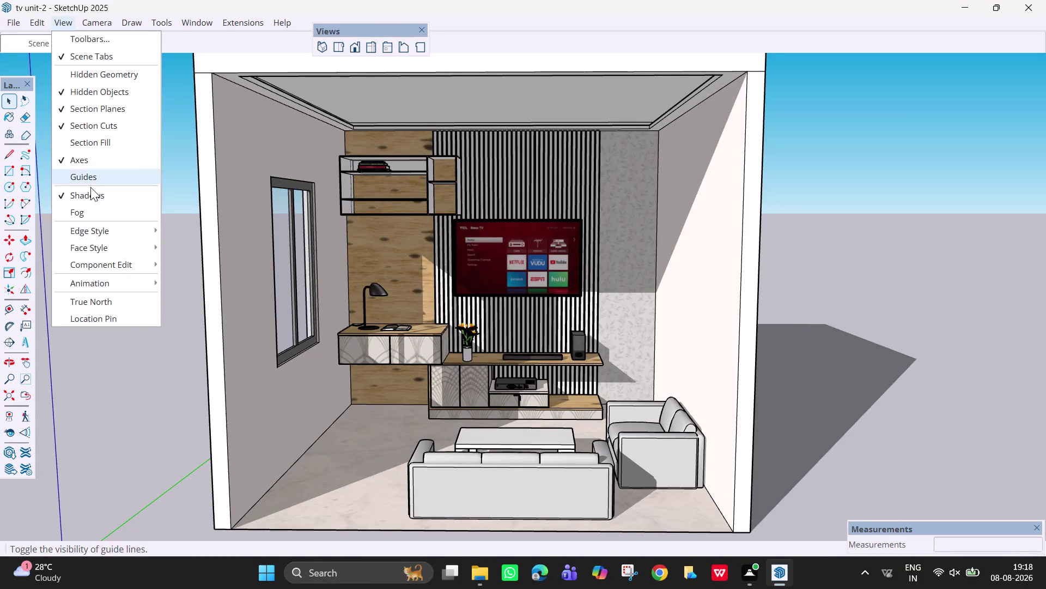
Switch fog and shadows off in the living-room view from the View menu.
click(95, 204)
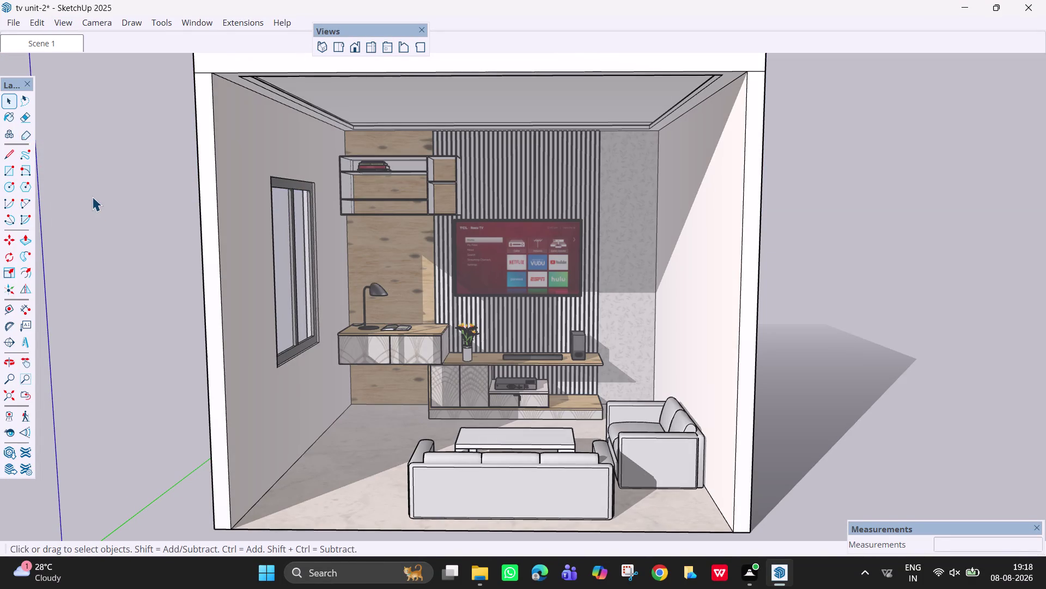
click(88, 21)
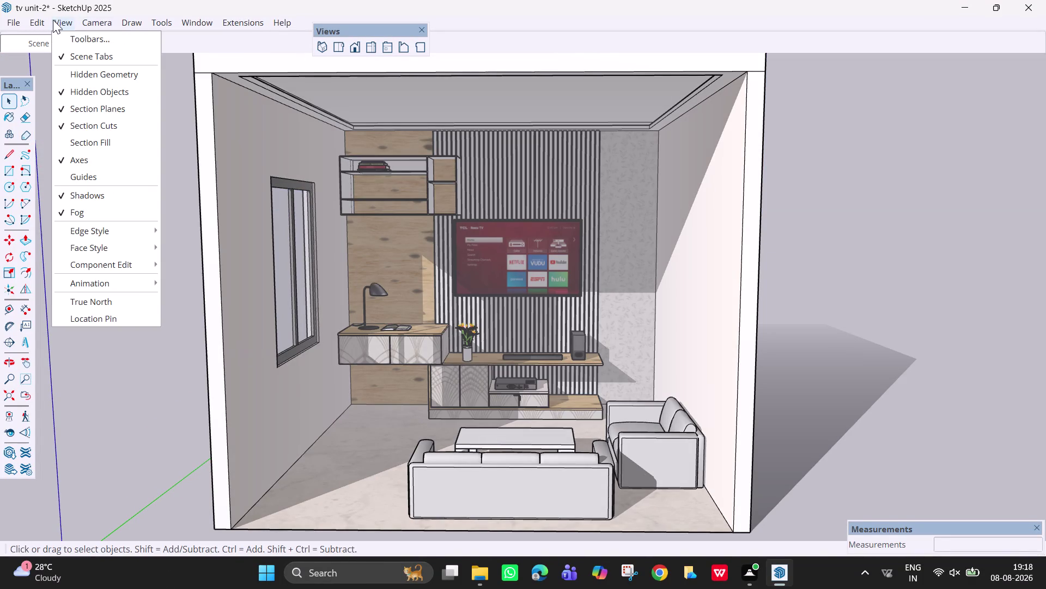
click(86, 209)
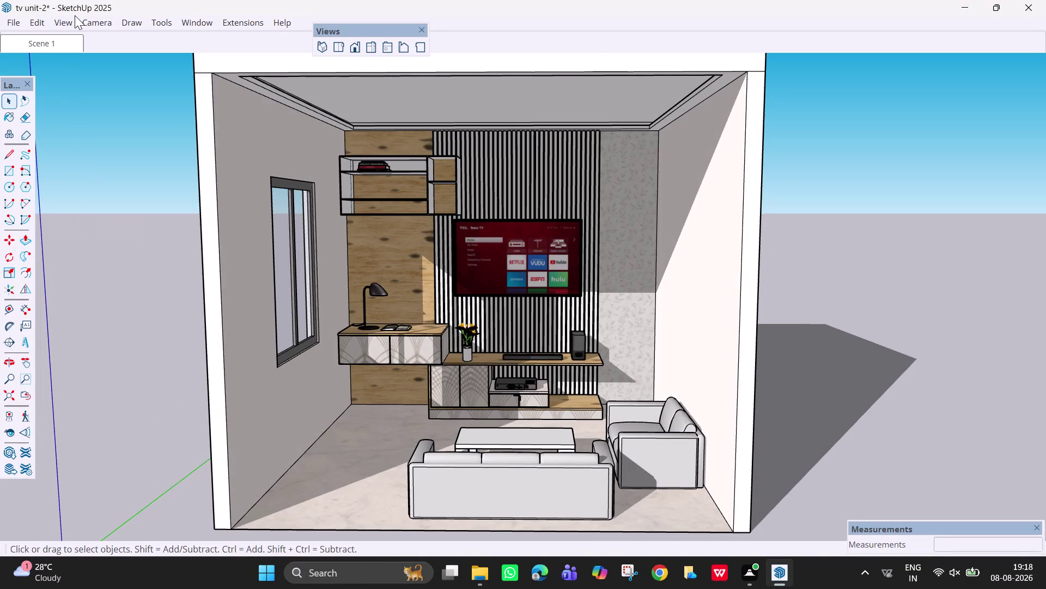
click(67, 23)
click(98, 200)
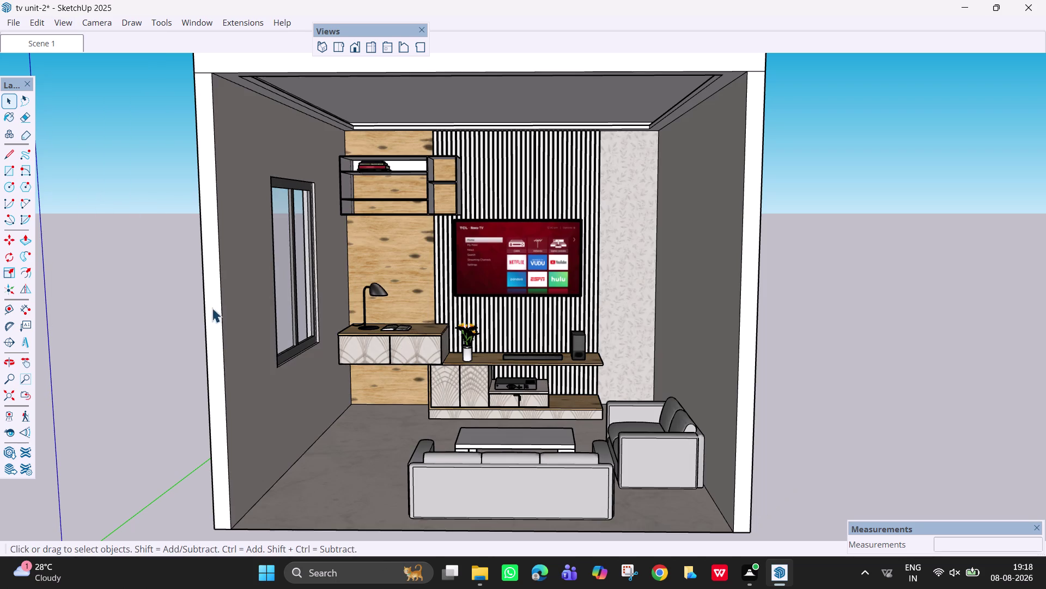
click(63, 27)
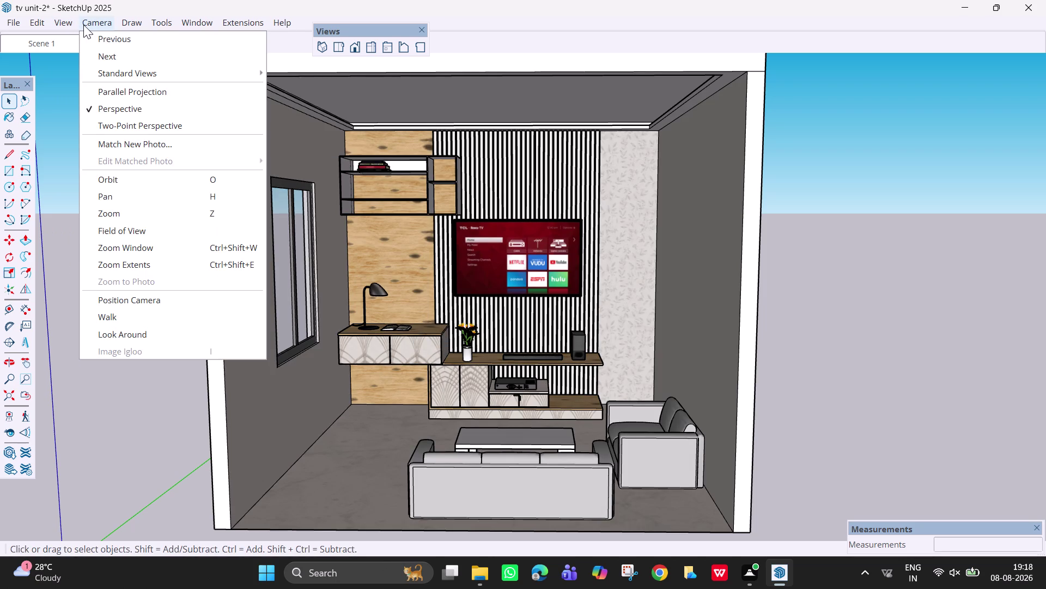
Use parallel projection and orbit until the TV wall is a level front elevation.
click(127, 92)
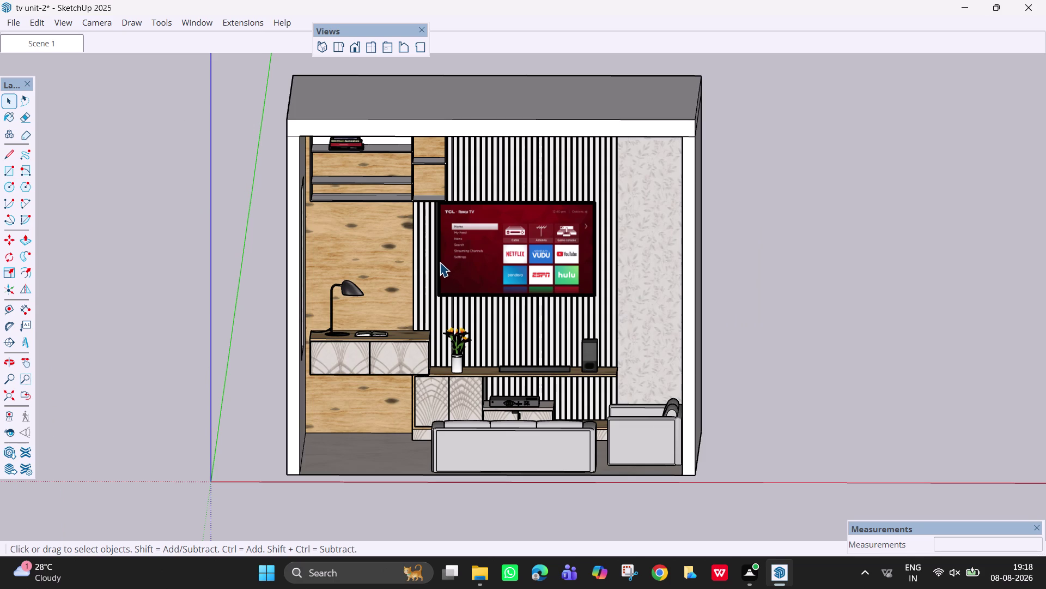
middle_drag(440, 262, 440, 261)
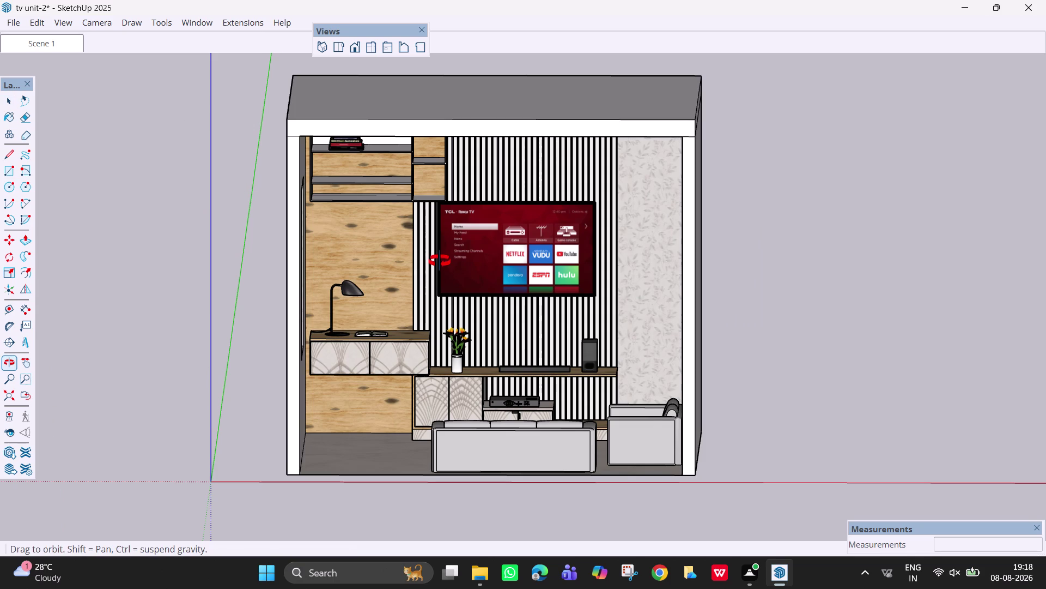
middle_drag(439, 261, 441, 234)
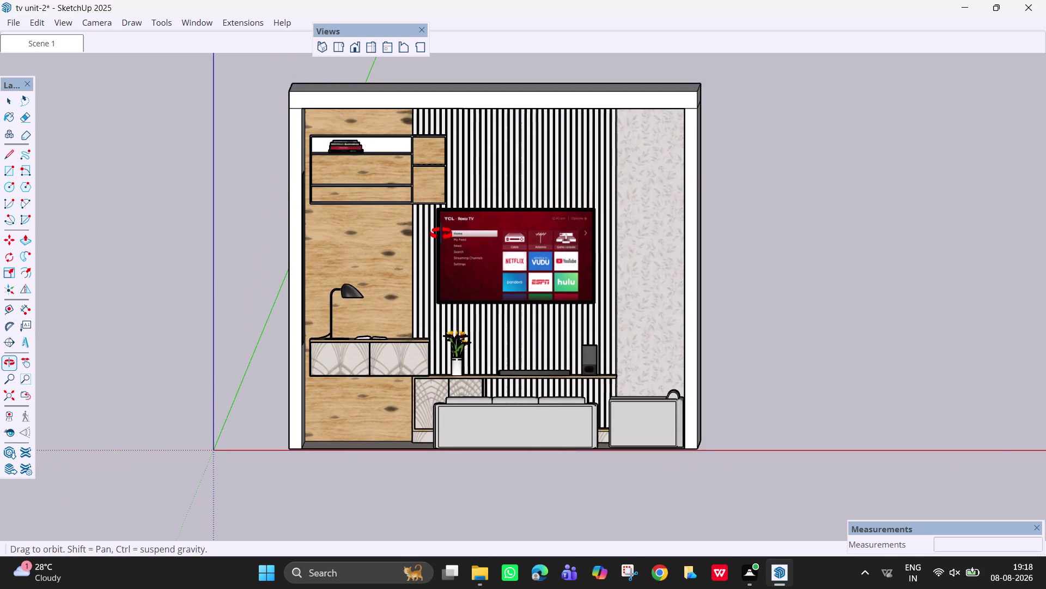
middle_drag(442, 234, 441, 244)
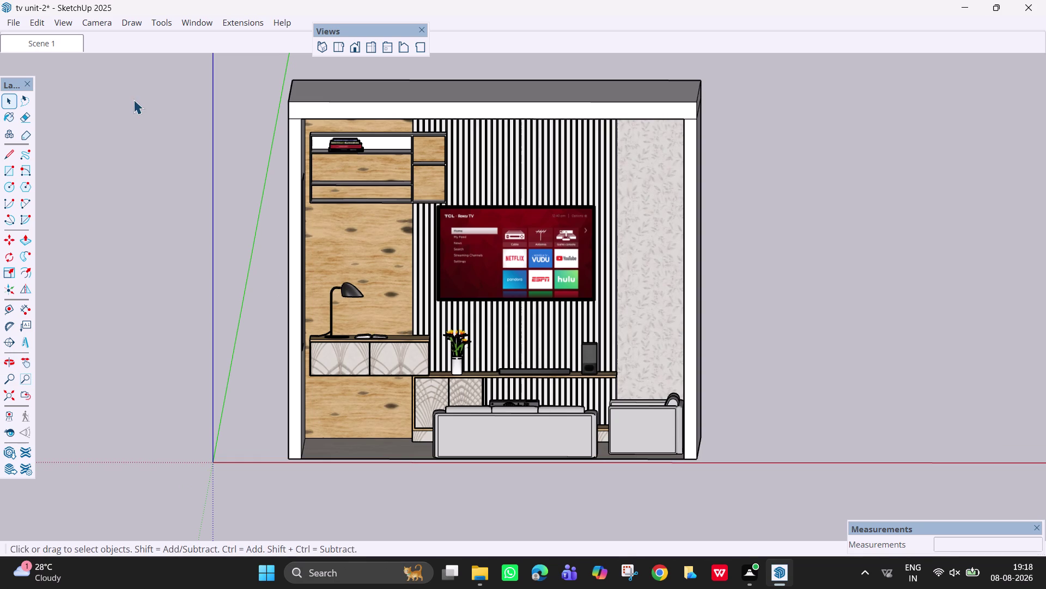
Zoom and orbit to face the TV wall squarely, then pan toward the upper shelves.
scroll(up, 3)
middle_drag(435, 205, 426, 180)
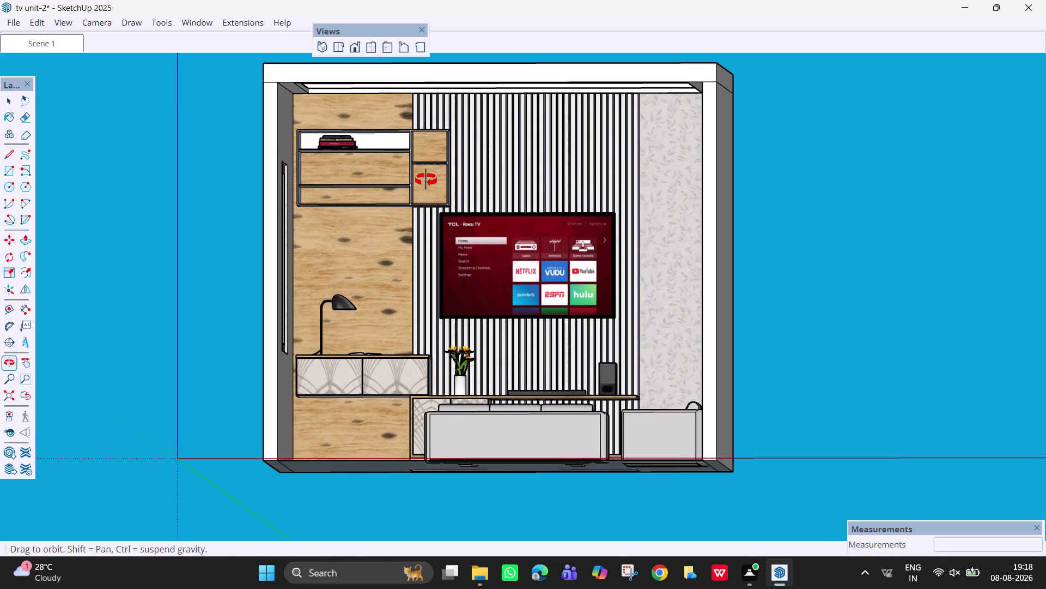
middle_drag(427, 180, 435, 185)
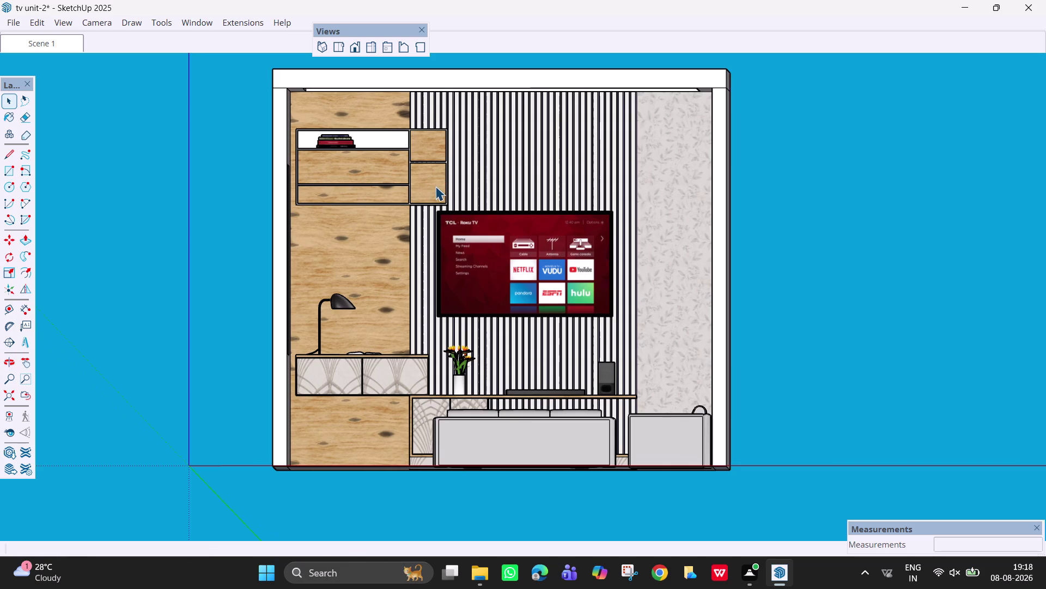
key(h)
drag(435, 188, 436, 224)
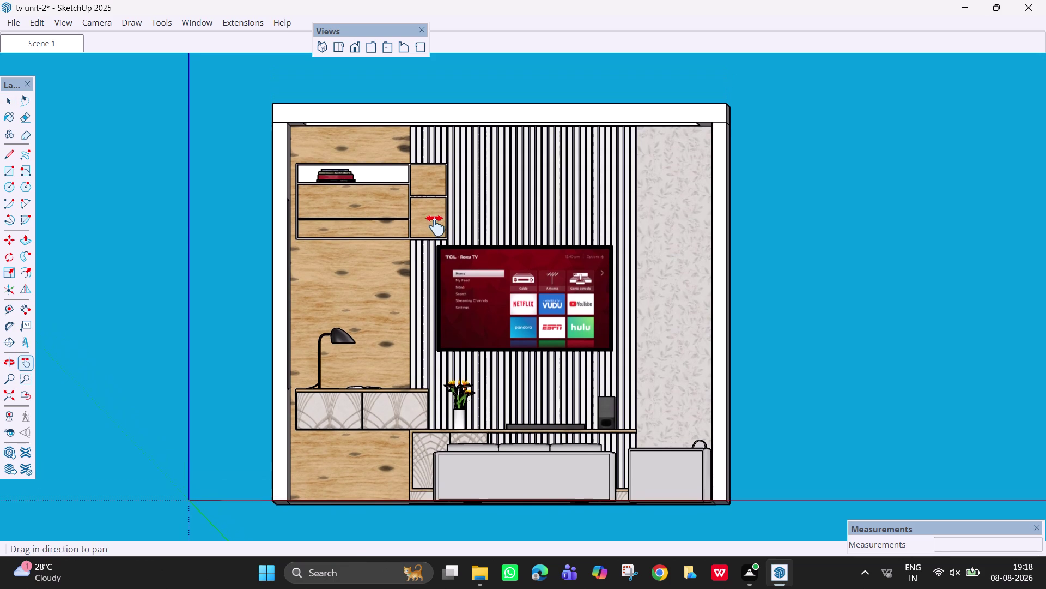
drag(436, 225, 435, 237)
Zoom and pan to bring the whole TV wall back to the centre of the view.
scroll(up, 3)
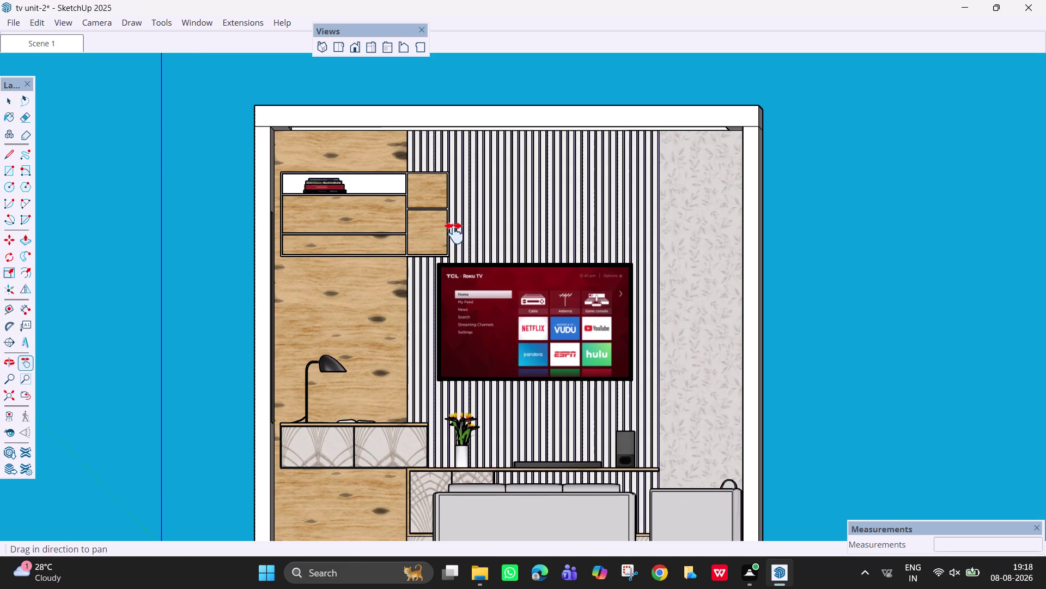
drag(465, 235, 464, 207)
scroll(up, 3)
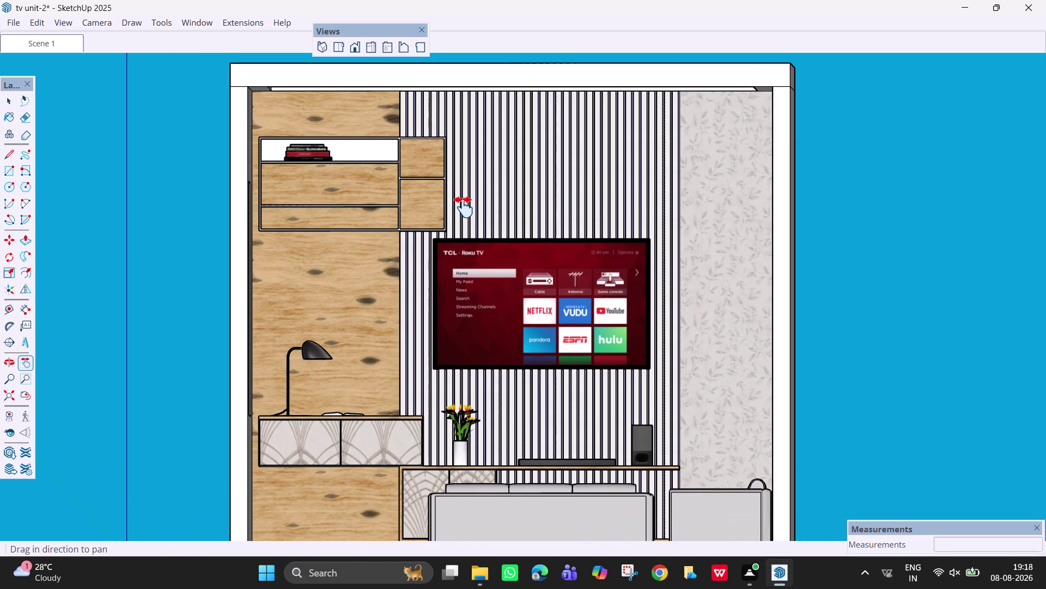
middle_click(464, 207)
drag(463, 209, 463, 203)
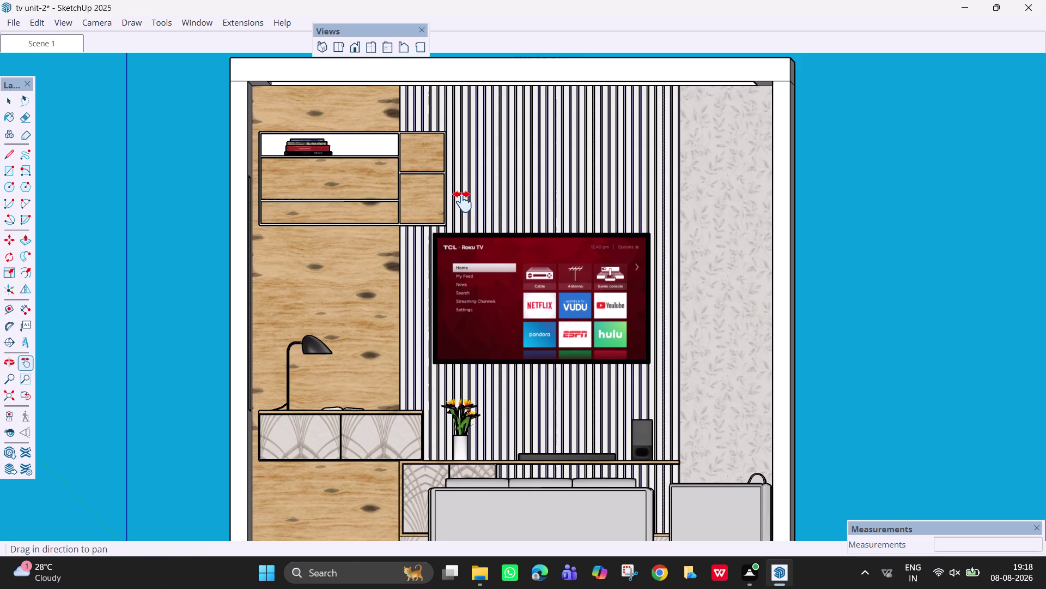
drag(462, 202, 458, 187)
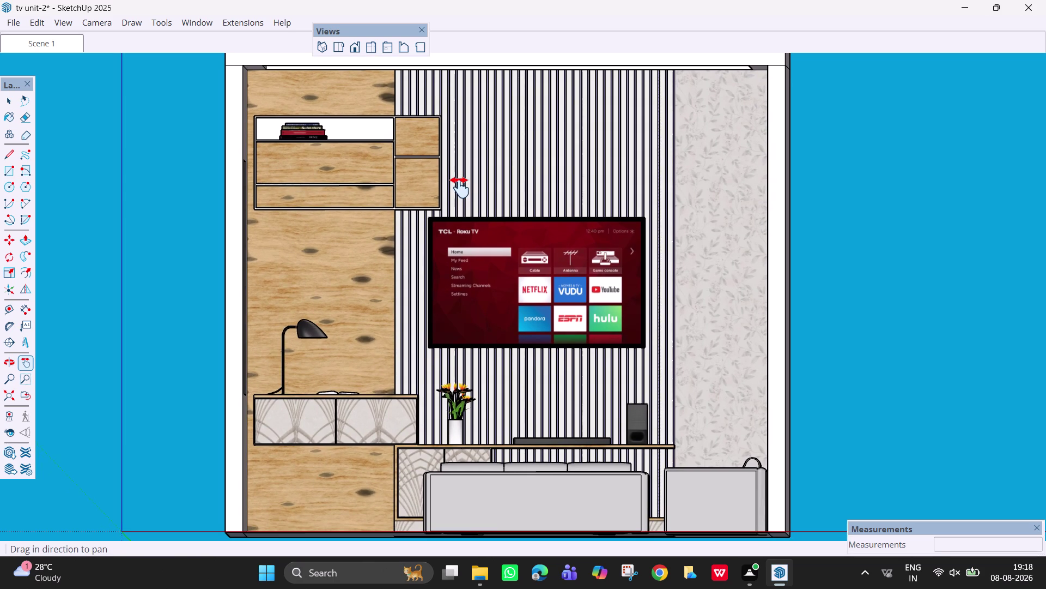
scroll(down, 3)
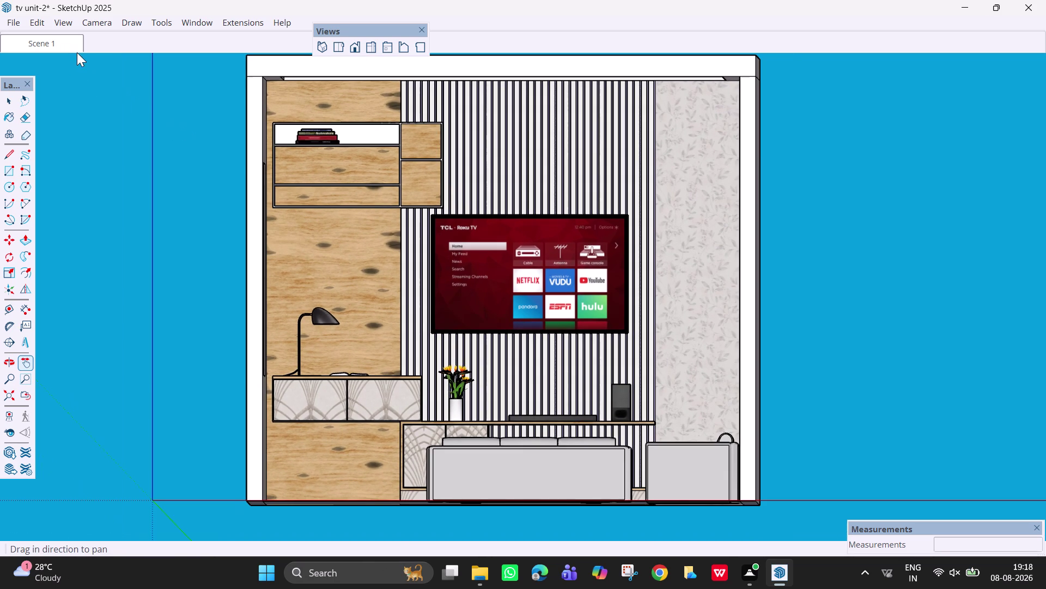
Restore the saved Scene 1 perspective of the room.
click(91, 21)
click(138, 107)
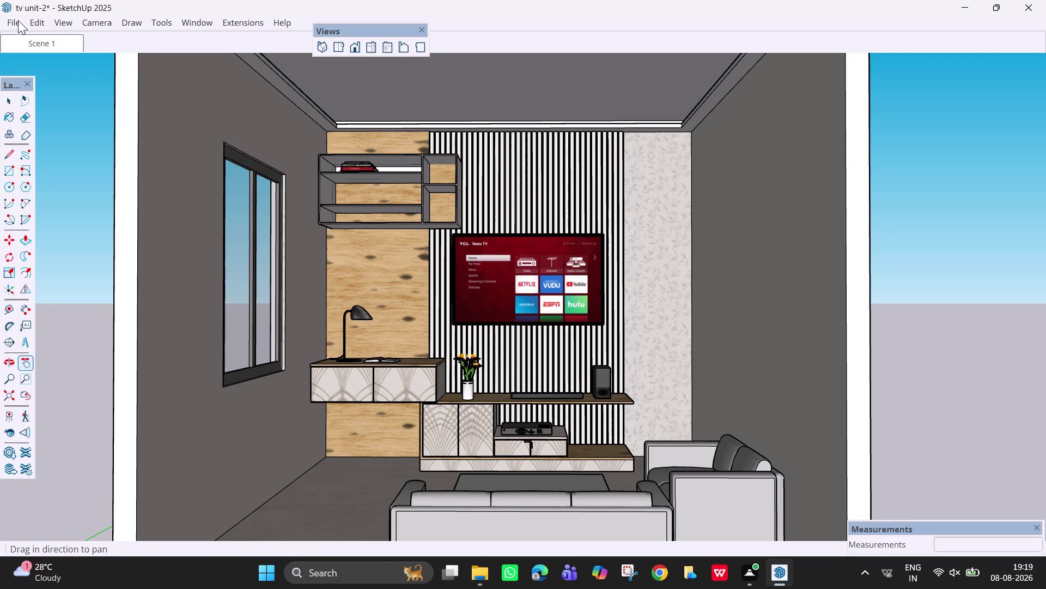
click(18, 20)
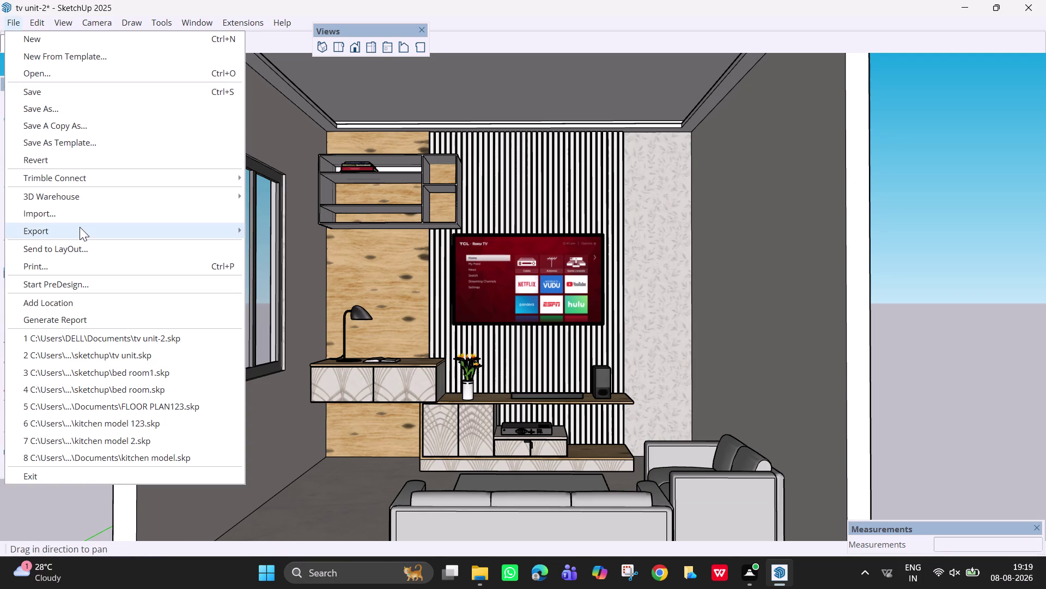
Start a 2D Graphic export of the current view and edit its file name.
click(80, 227)
click(267, 249)
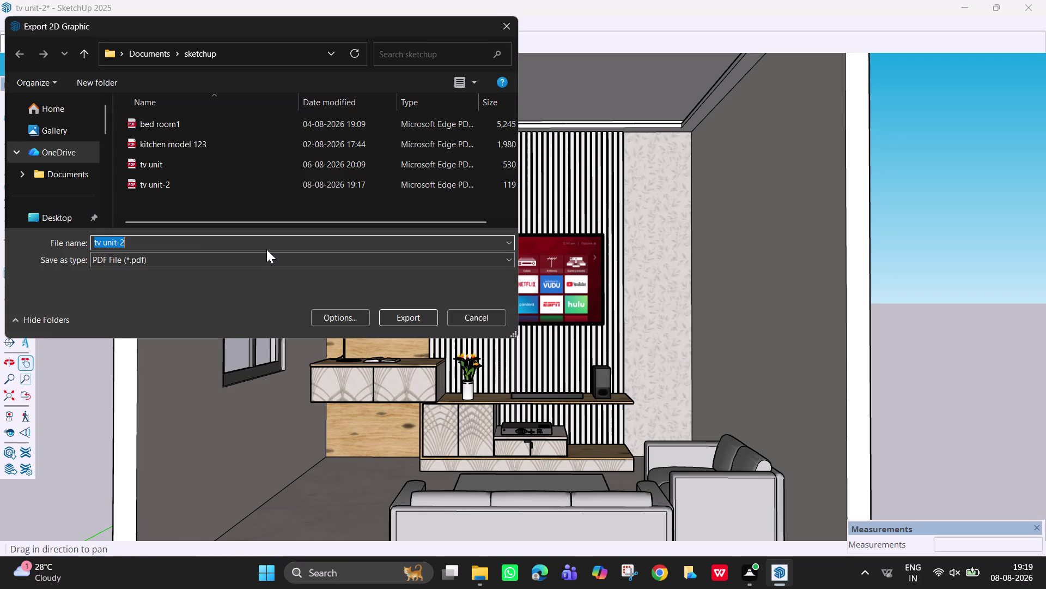
click(200, 237)
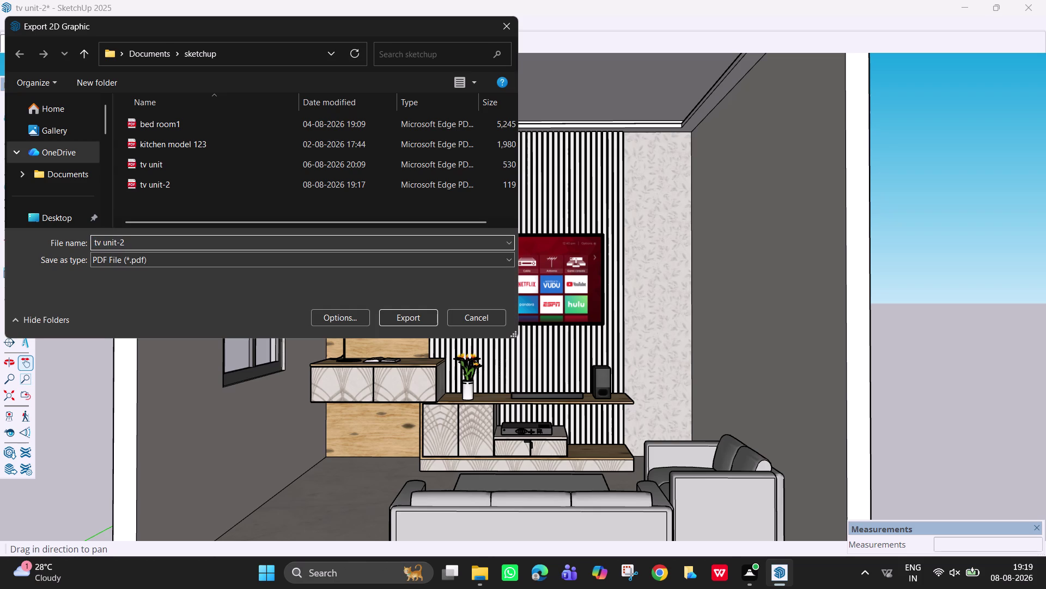
Export the view as PDF 'tv unit-2 (1)' and open the sketchup folder in File Explorer.
key(space)
key(shift+parenleft)
text(1))
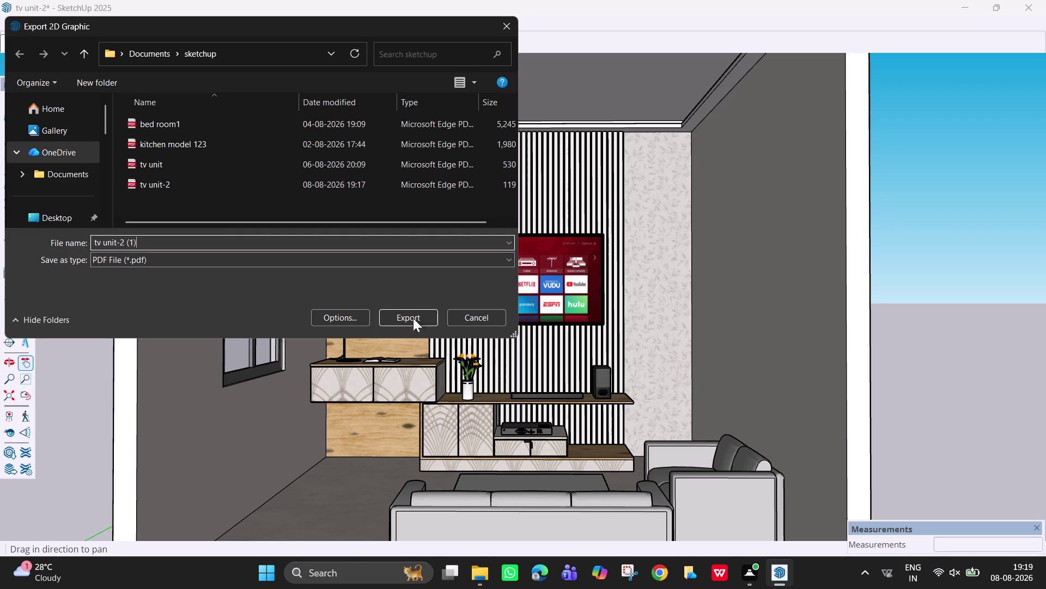
click(417, 316)
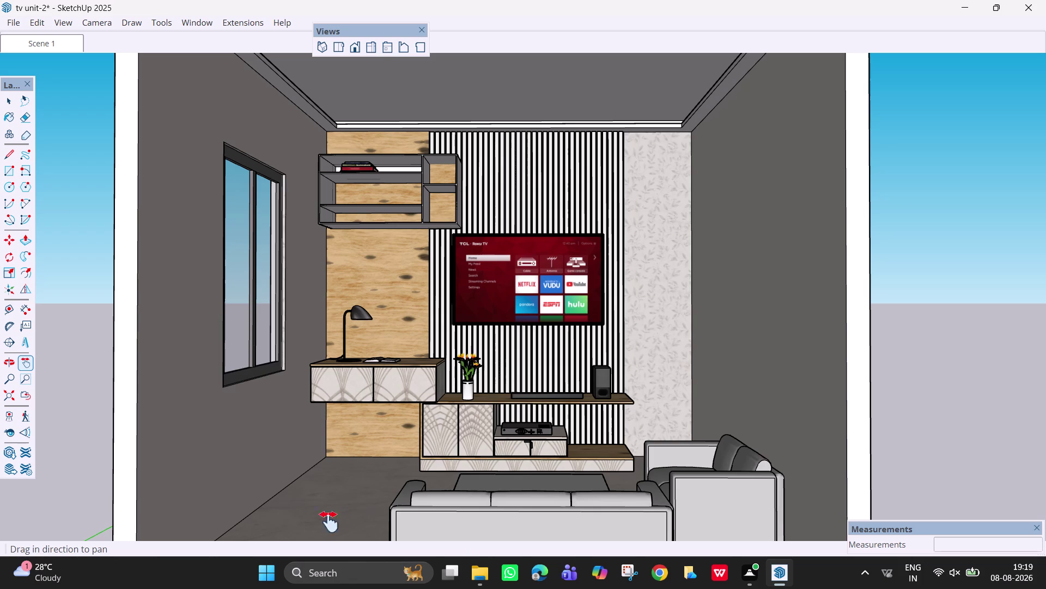
click(489, 583)
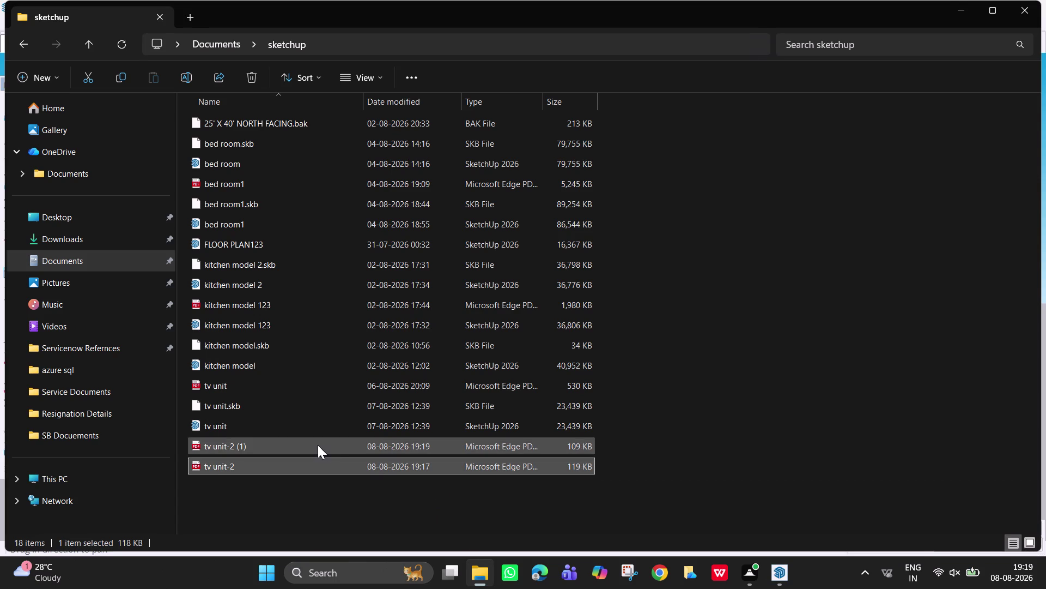